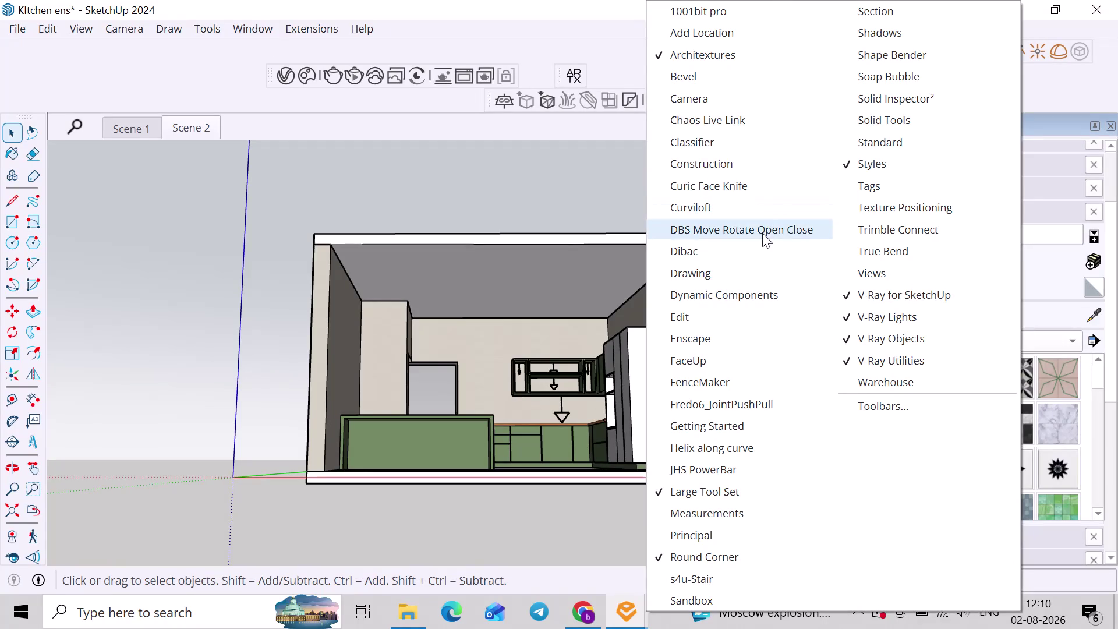
Install TNT_ClickChange2.01.rbz from Downloads through the Extension Manager, then close the manager.
click(291, 25)
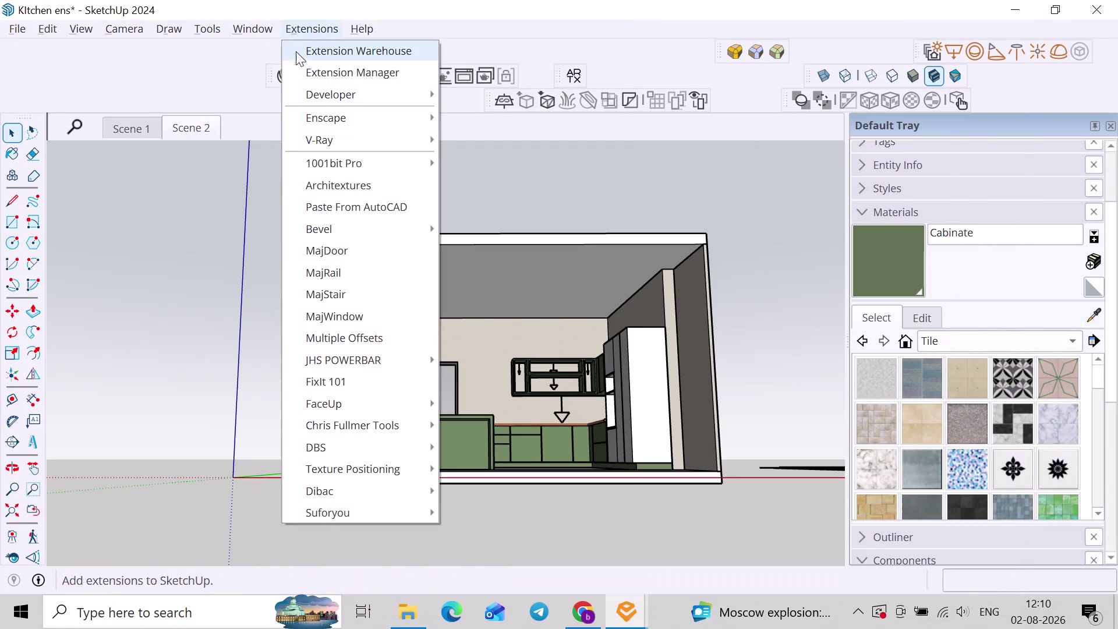
click(298, 69)
click(200, 552)
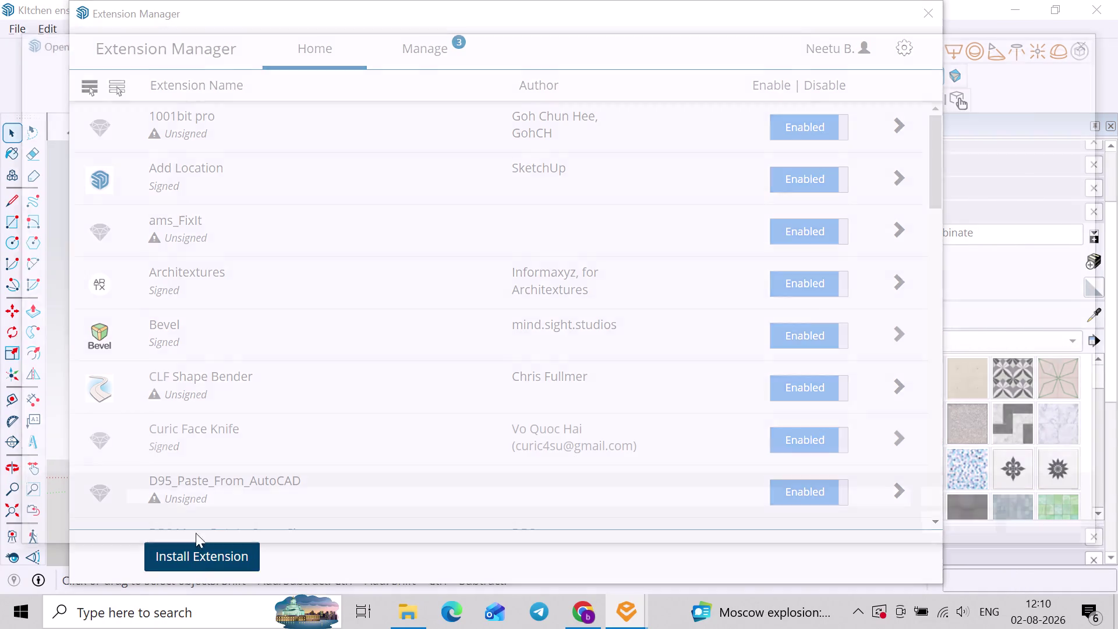
click(73, 297)
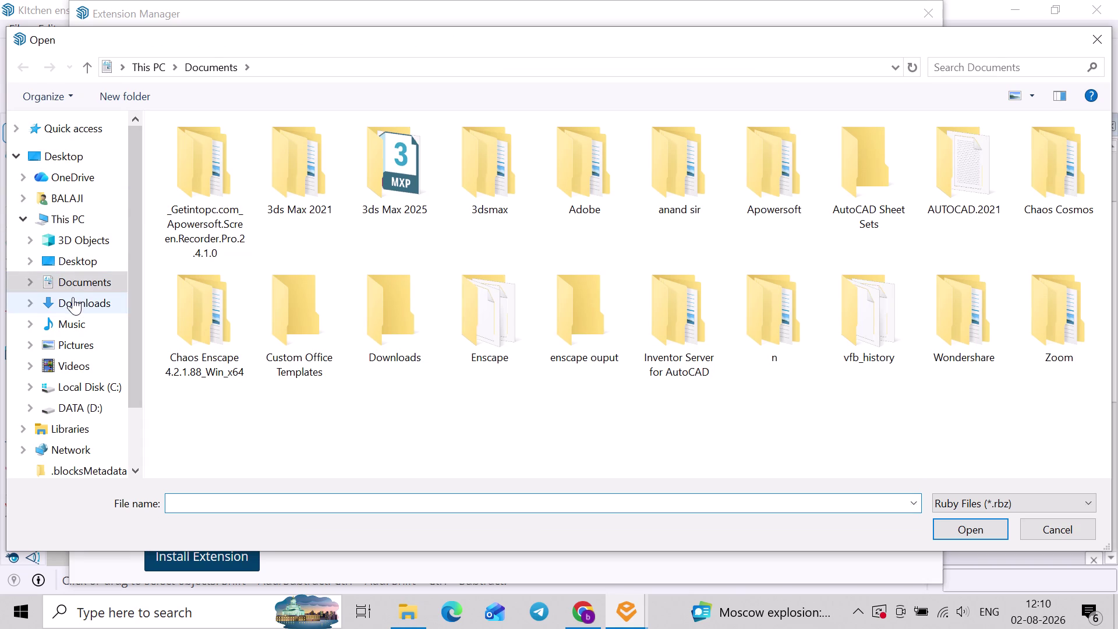
click(237, 232)
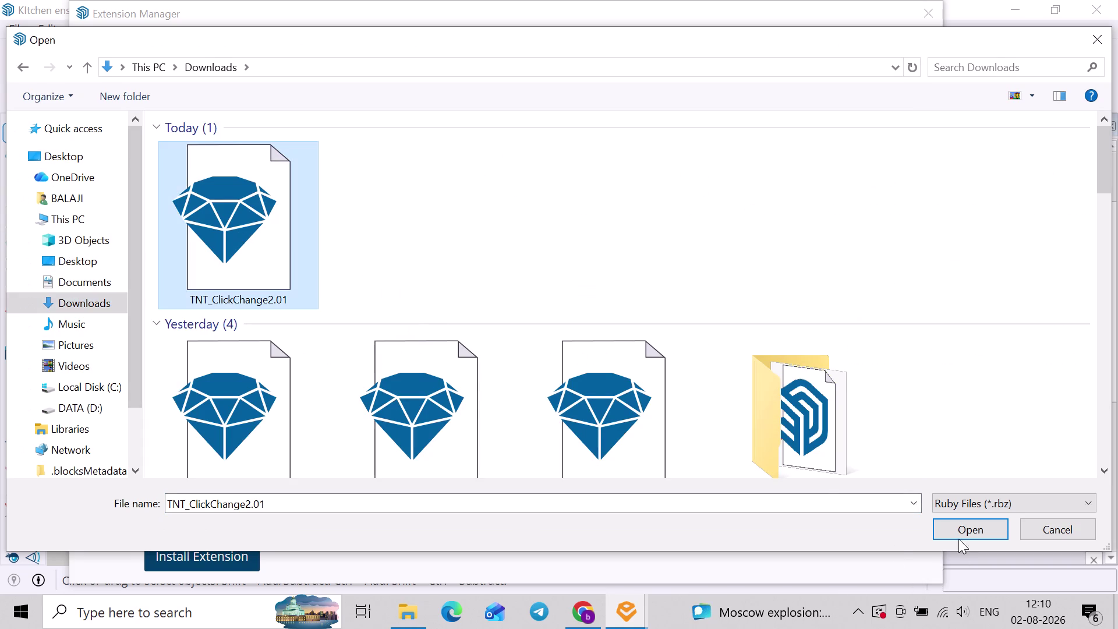
click(958, 533)
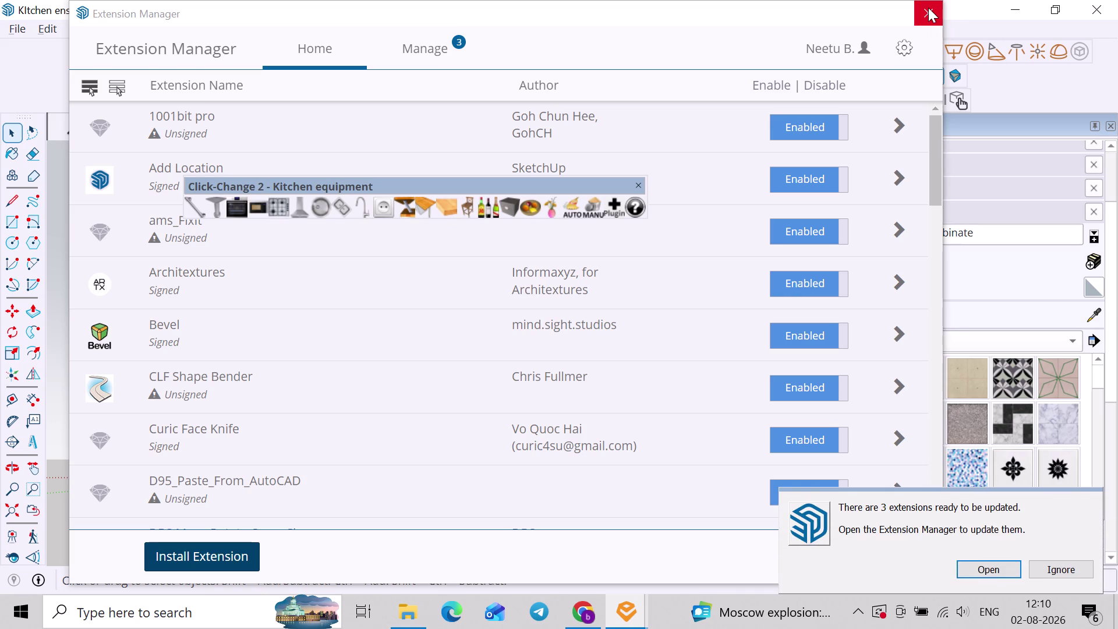
click(933, 15)
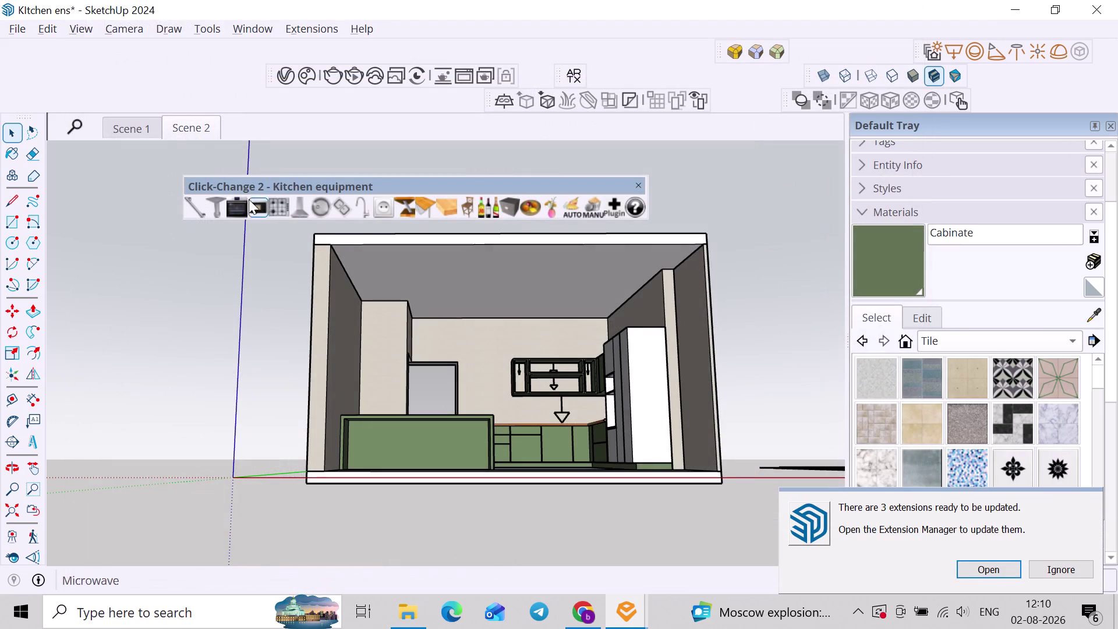
Place a Click-Change hob component onto the countertop near the window.
middle_drag(471, 349, 398, 436)
scroll(up, 3)
middle_drag(471, 420, 500, 417)
scroll(up, 3)
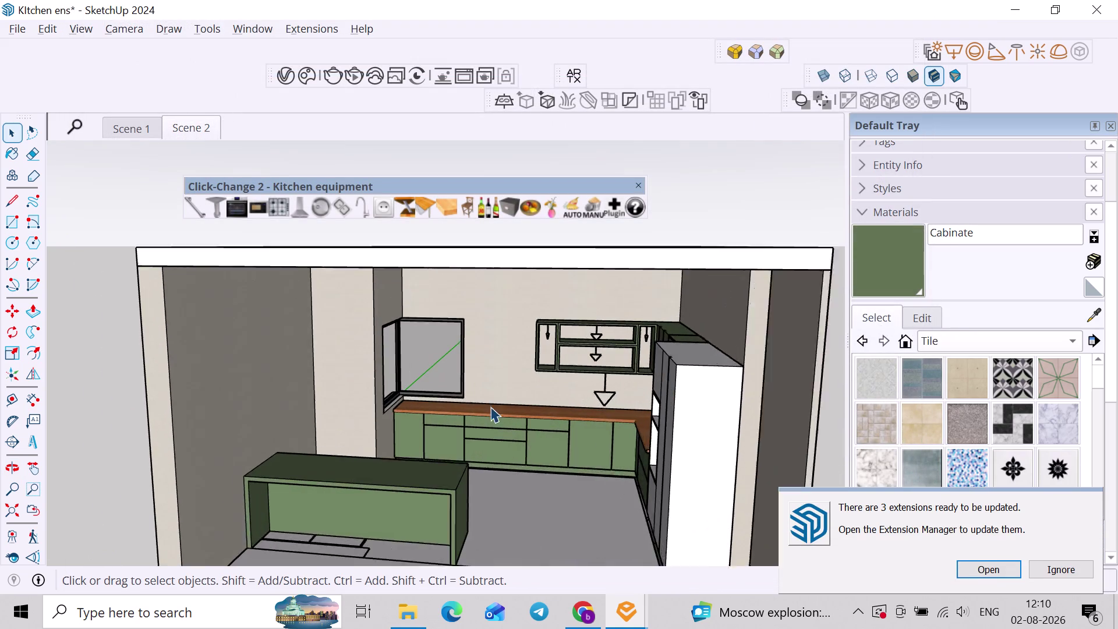
scroll(up, 3)
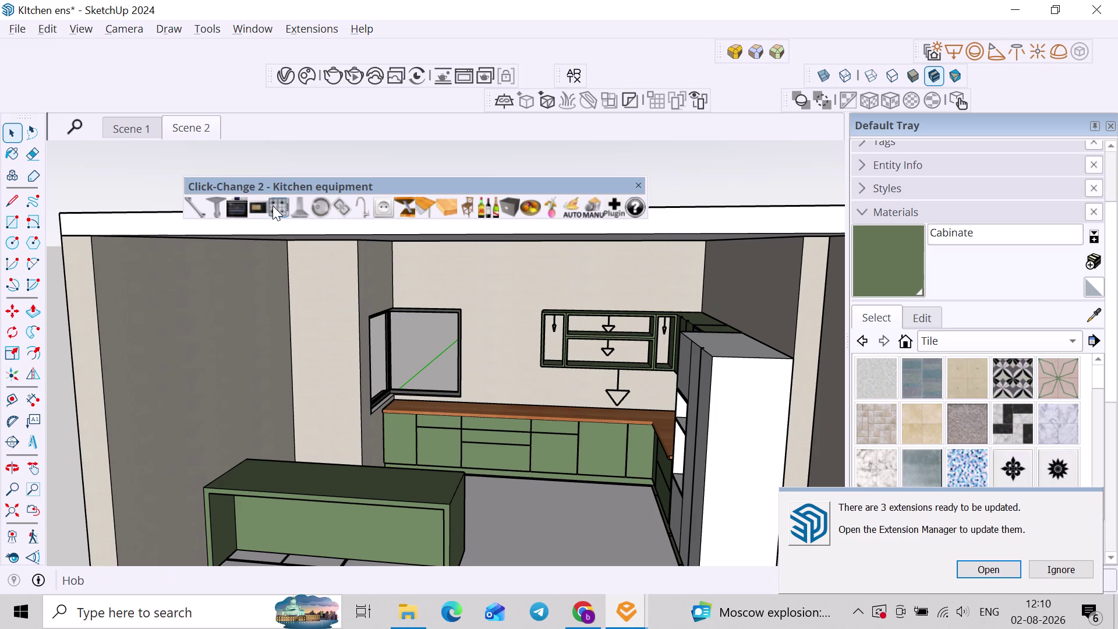
click(272, 206)
scroll(up, 3)
middle_drag(500, 413, 490, 453)
scroll(up, 3)
click(478, 413)
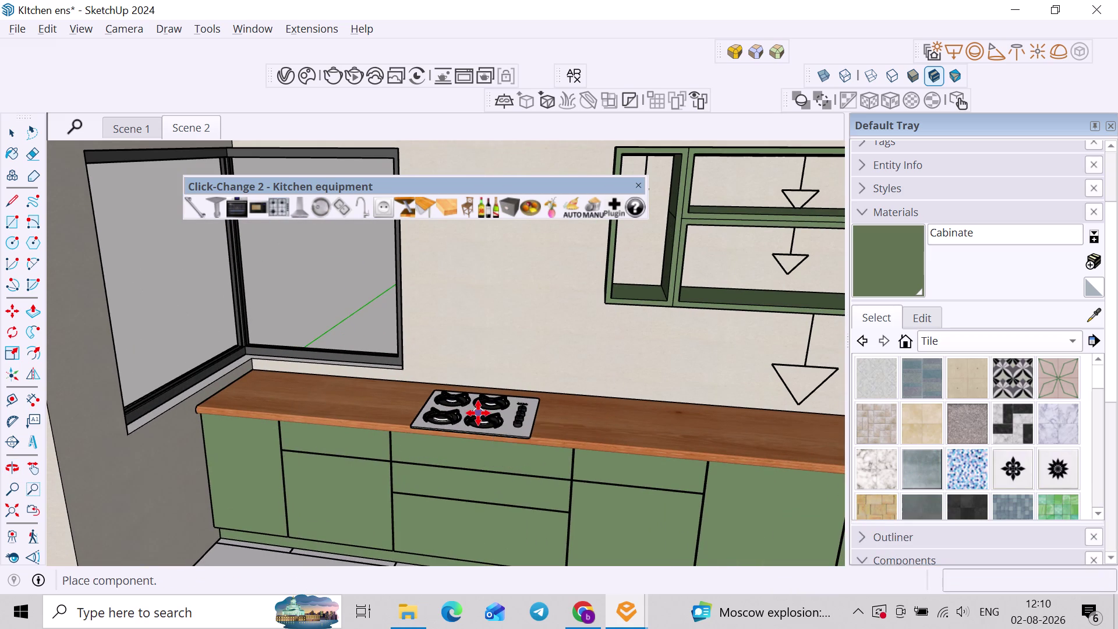
key(space)
click(283, 210)
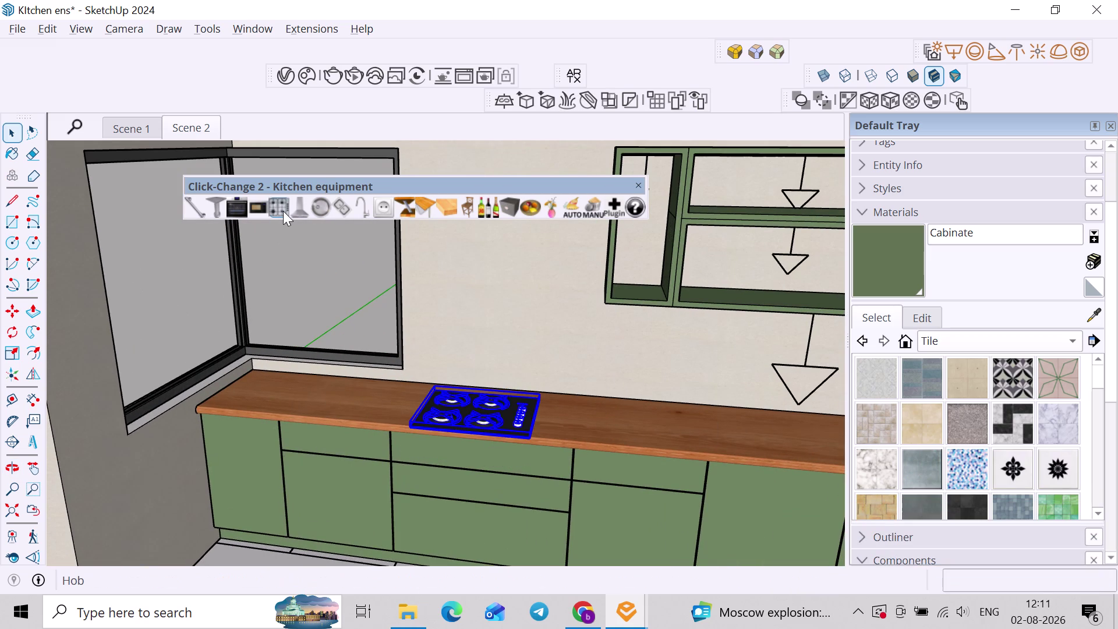
click(283, 211)
Move the hob a little further along the counter with Move (M), then deselect it.
scroll(up, 3)
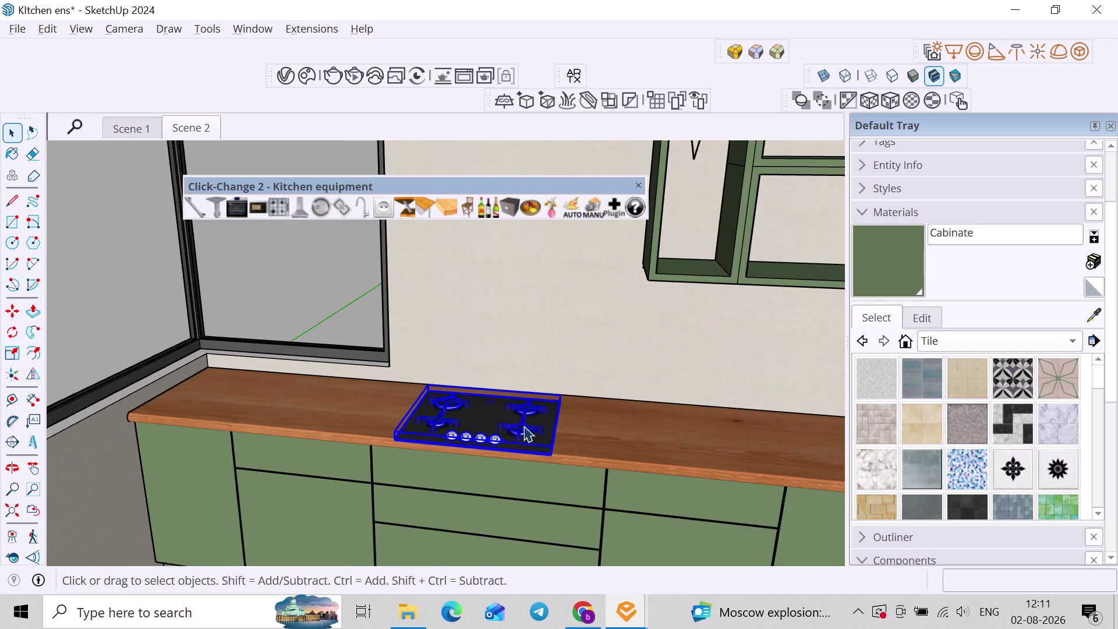
scroll(up, 3)
middle_drag(523, 431, 530, 484)
scroll(up, 3)
click(590, 446)
click(497, 435)
key(m)
click(497, 434)
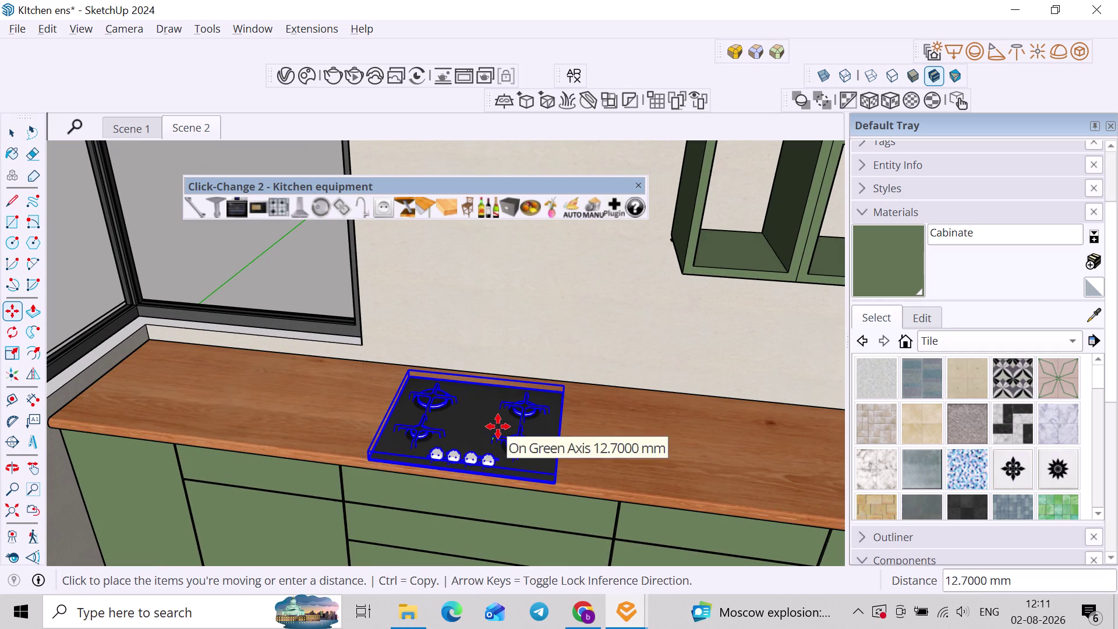
click(499, 425)
key(space)
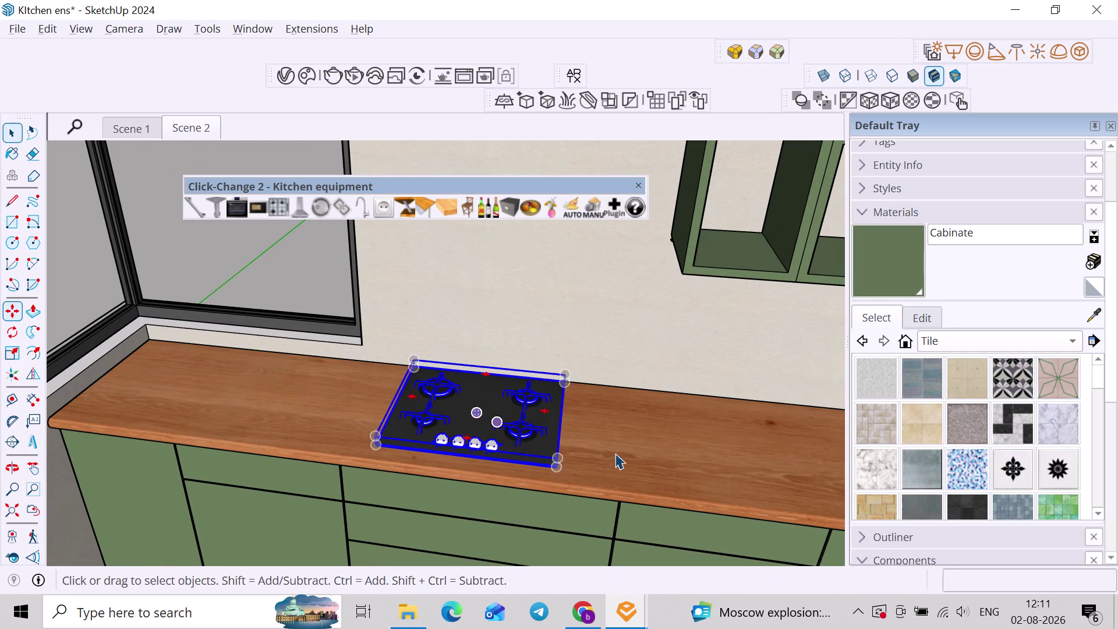
click(626, 456)
Return to the Scene 2 view and orbit around the kitchen.
scroll(down, 3)
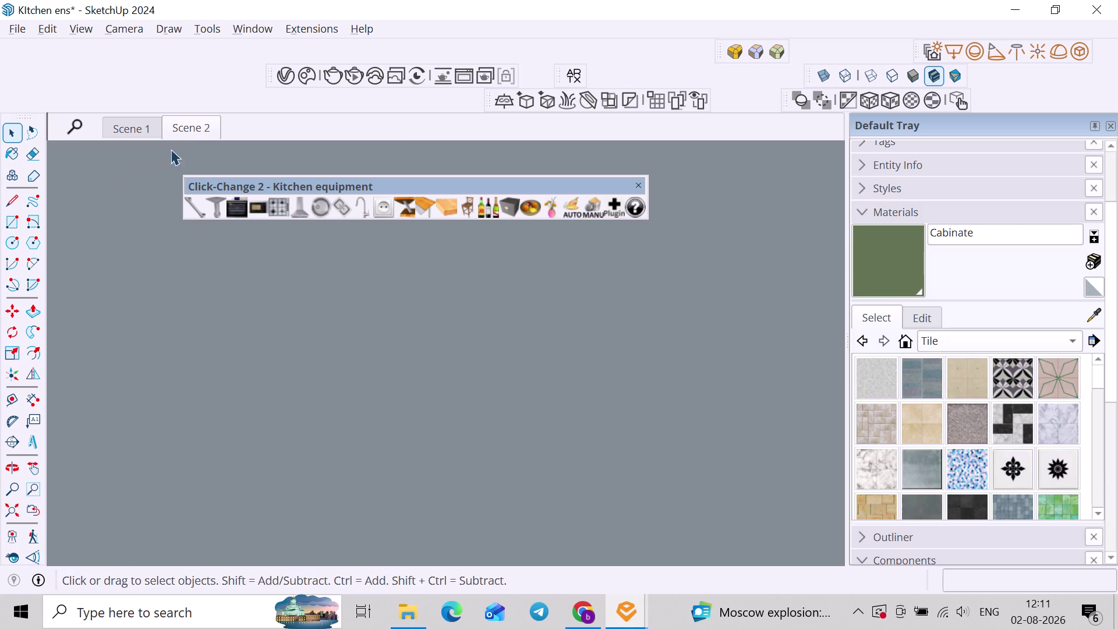
click(182, 144)
click(196, 137)
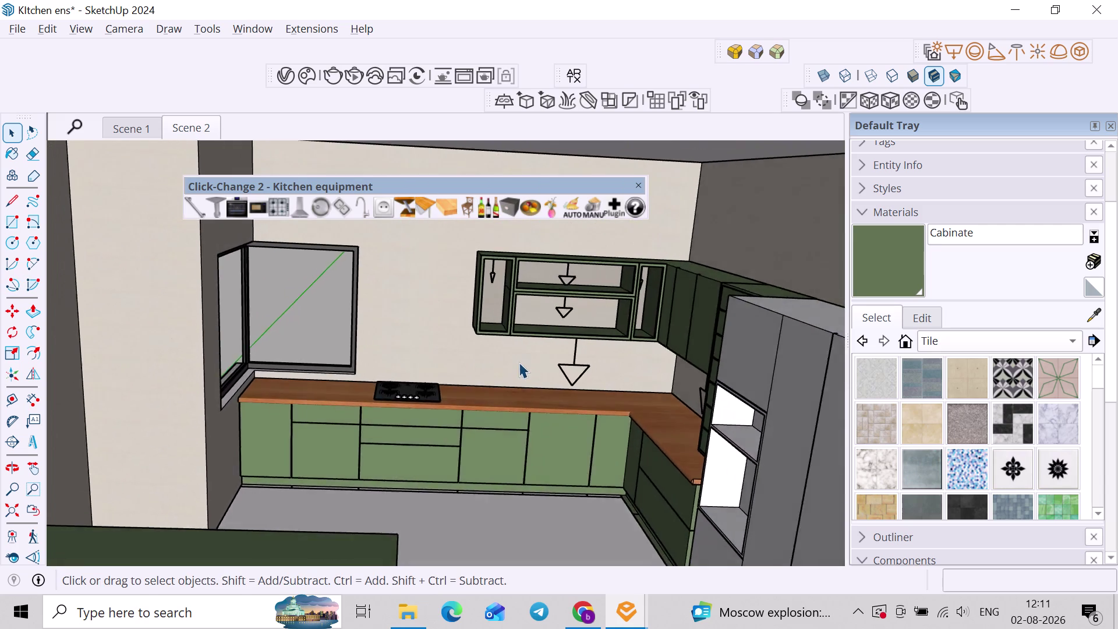
click(820, 414)
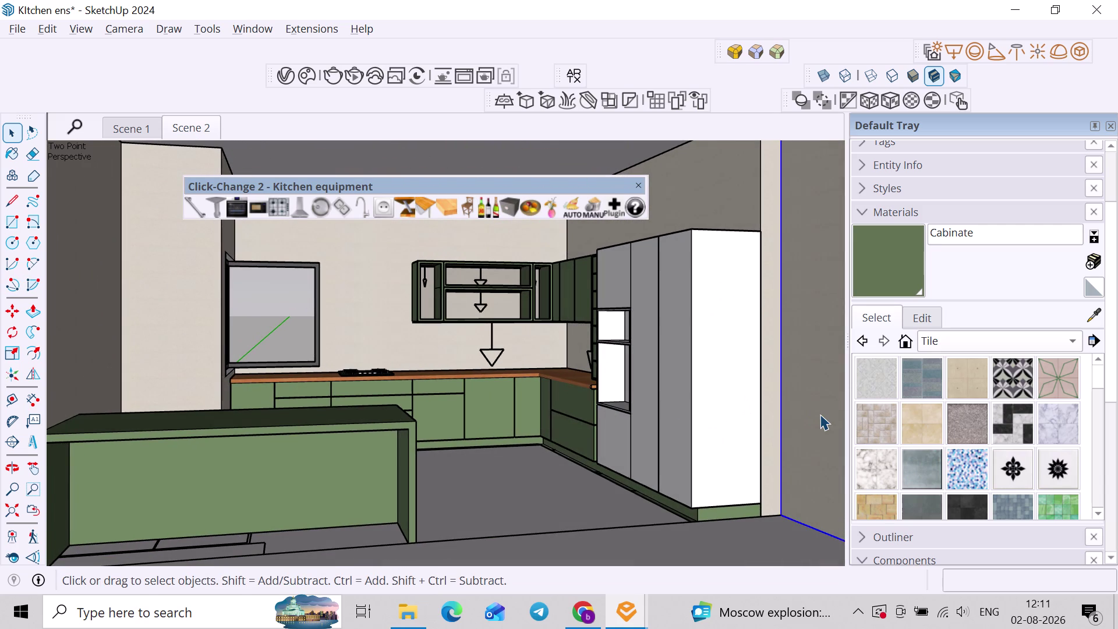
scroll(down, 3)
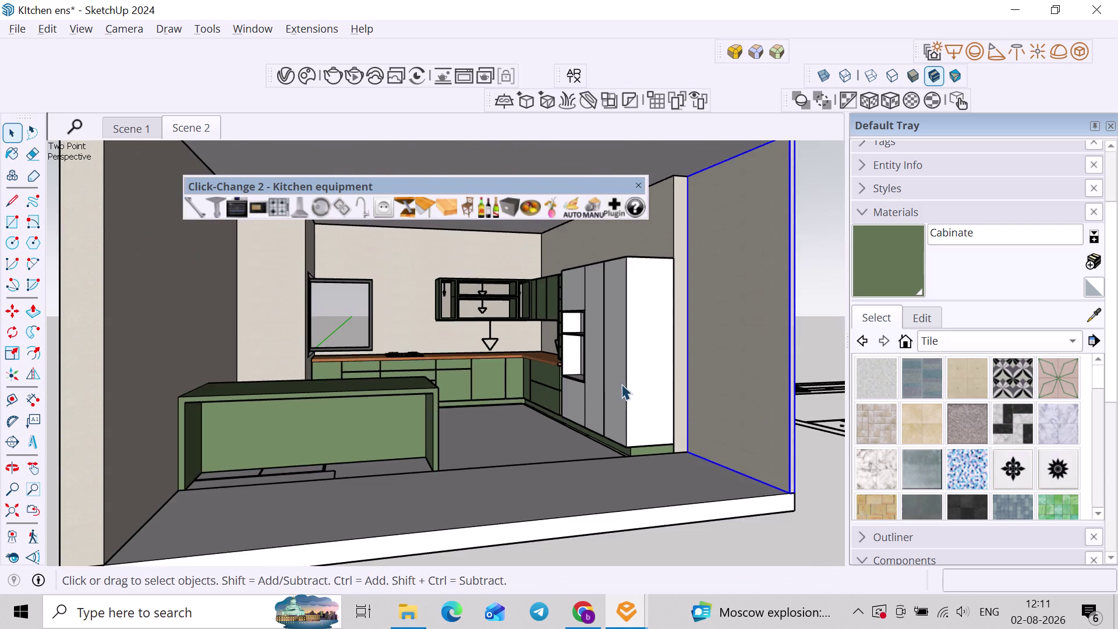
scroll(down, 3)
click(761, 413)
scroll(down, 3)
middle_drag(768, 460, 761, 478)
click(772, 476)
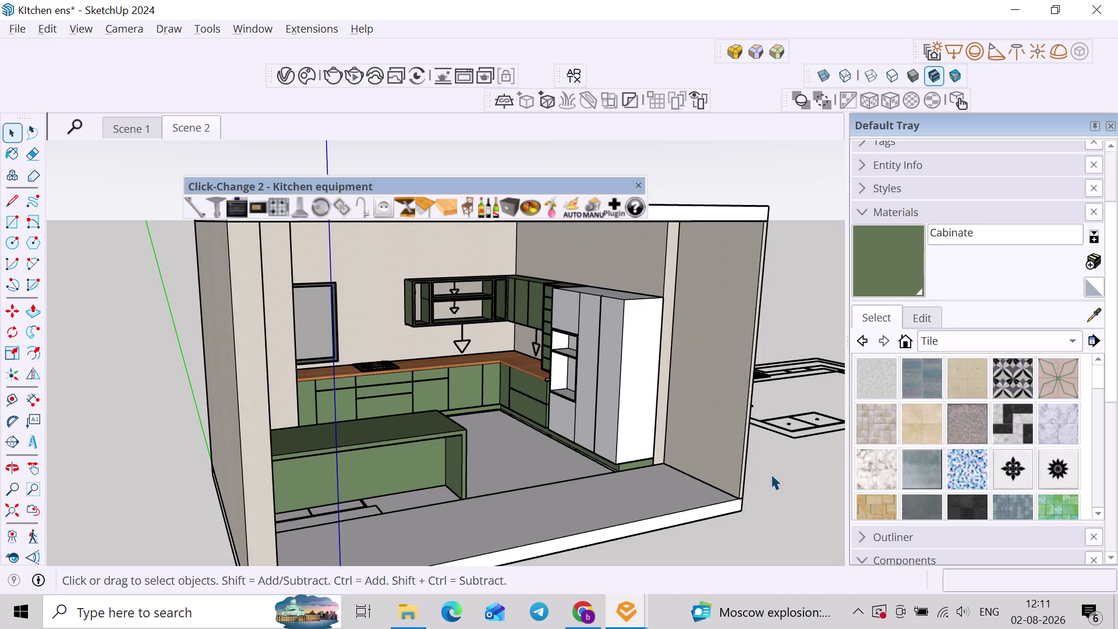
Orbit around the whole kitchen, check the reference photo, and switch back to SketchUp.
scroll(down, 3)
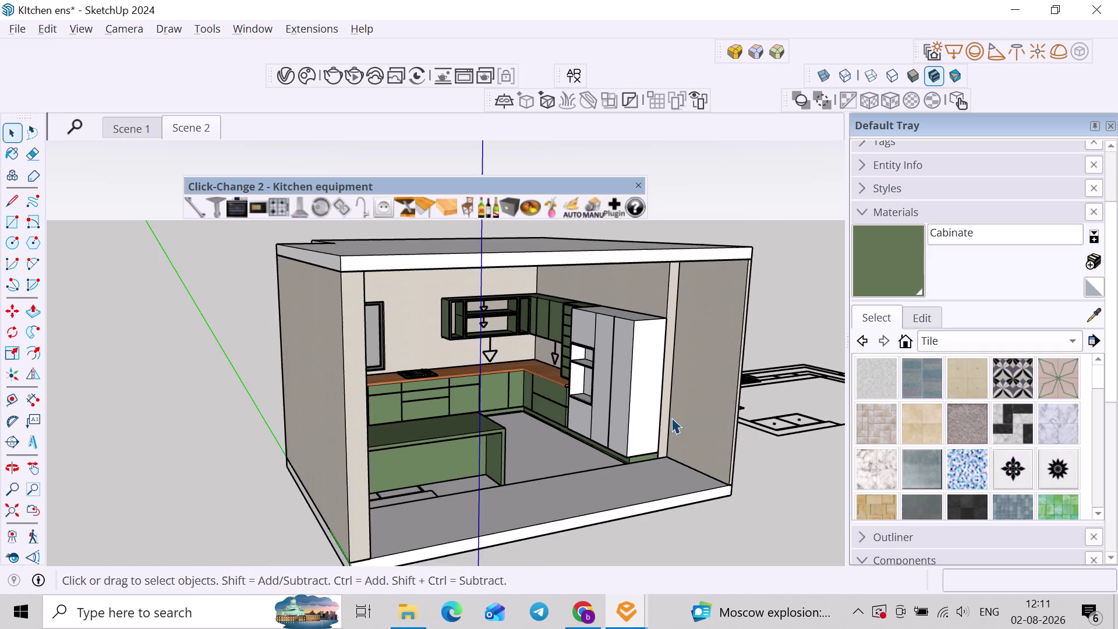
middle_drag(657, 408, 600, 382)
scroll(up, 3)
middle_drag(629, 384, 571, 383)
middle_drag(571, 375, 632, 421)
middle_drag(632, 425, 565, 416)
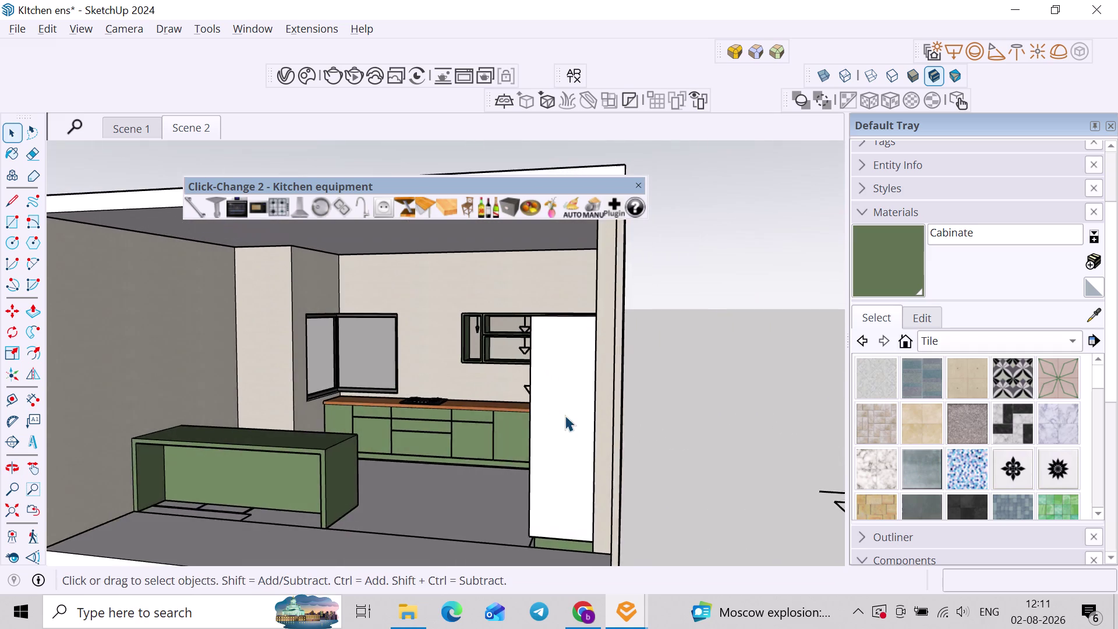
scroll(up, 3)
middle_drag(563, 418, 655, 465)
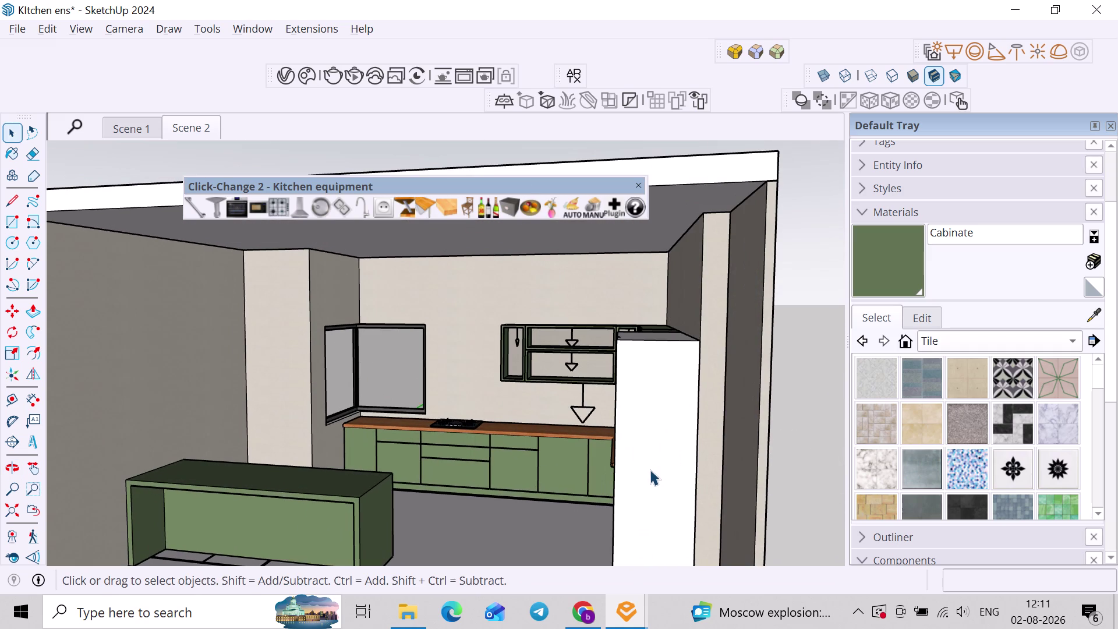
key(alt+Tab)
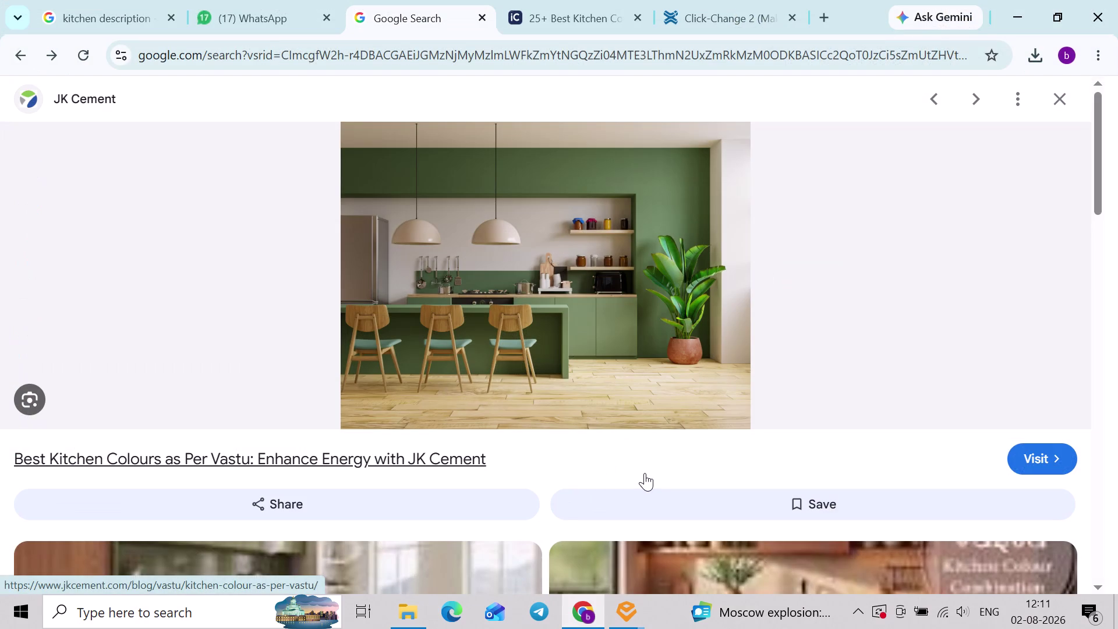
key(alt+Tab)
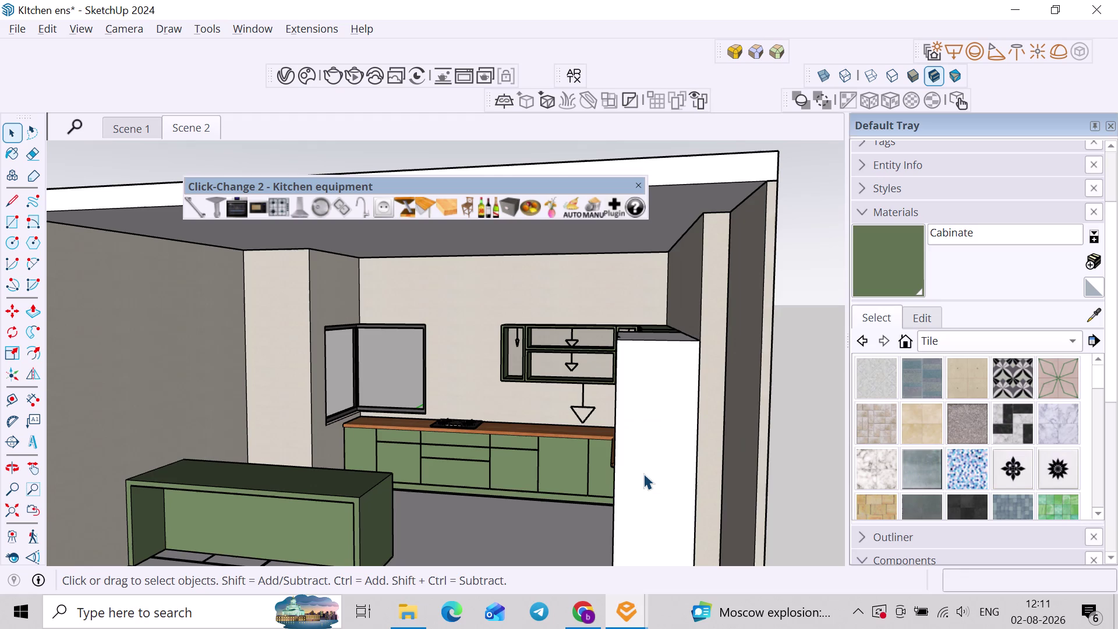
Orbit to face the kitchen's back wall and select the room enclosure.
middle_click(640, 475)
scroll(down, 3)
middle_drag(638, 476, 682, 456)
scroll(up, 3)
middle_drag(655, 458, 663, 452)
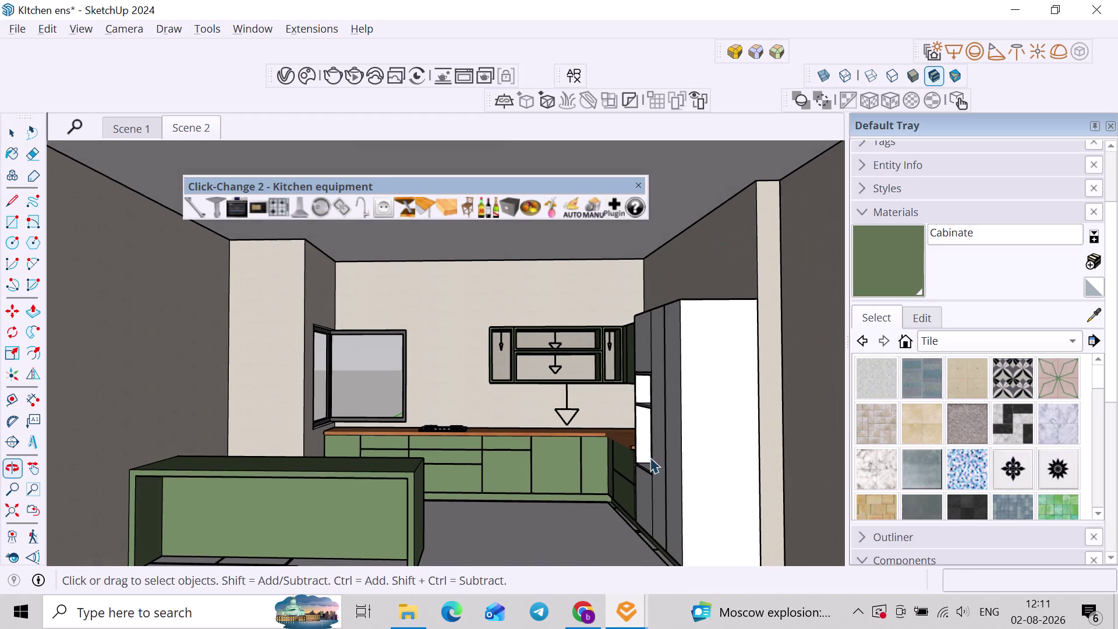
click(197, 374)
middle_drag(197, 374, 225, 374)
scroll(up, 3)
scroll(down, 3)
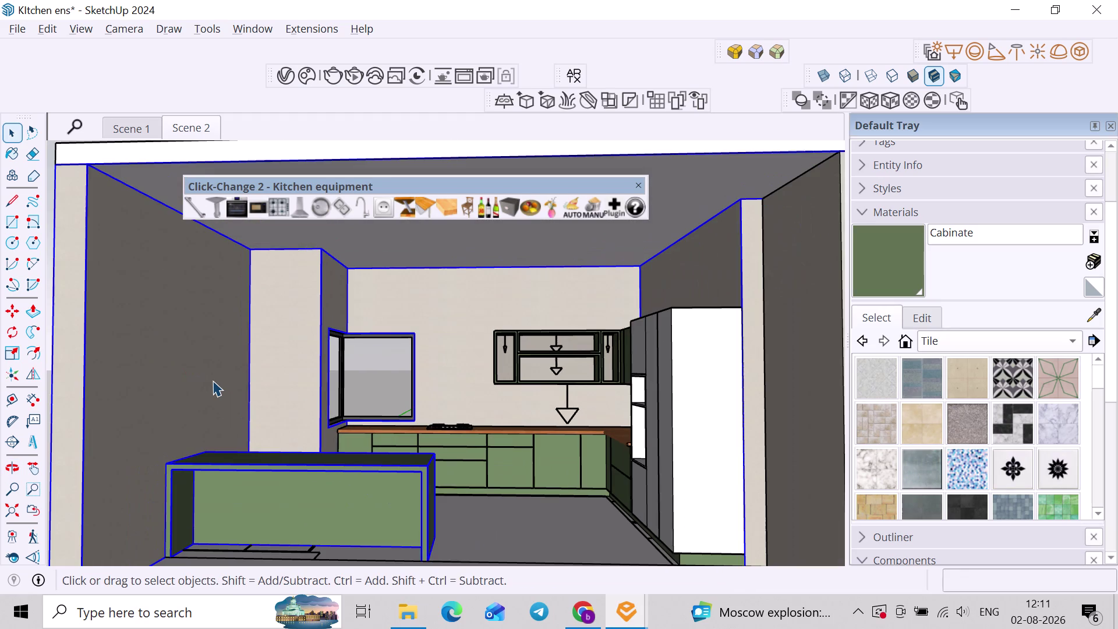
Dock the Click-Change toolbar out of the way and open the V-Ray Asset Editor.
drag(335, 189, 341, 162)
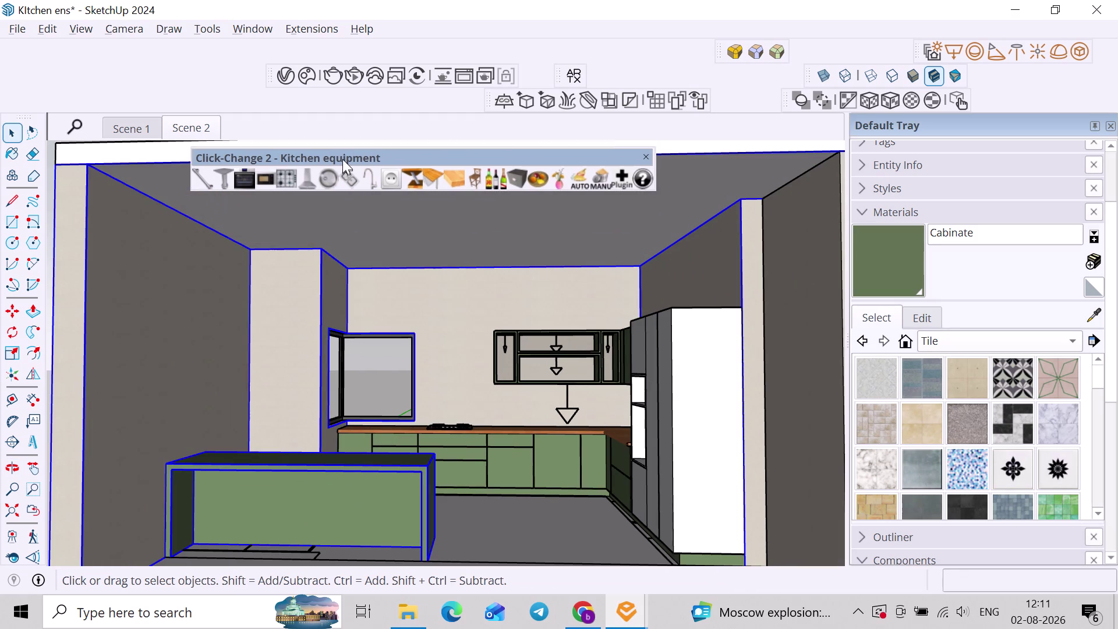
drag(342, 162, 314, 93)
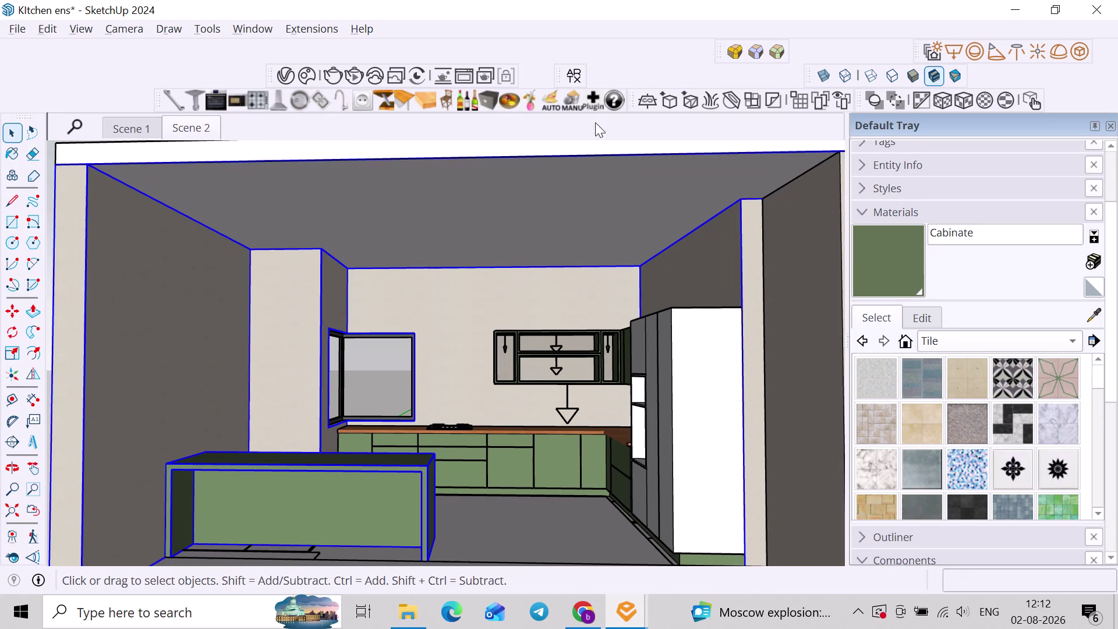
click(293, 74)
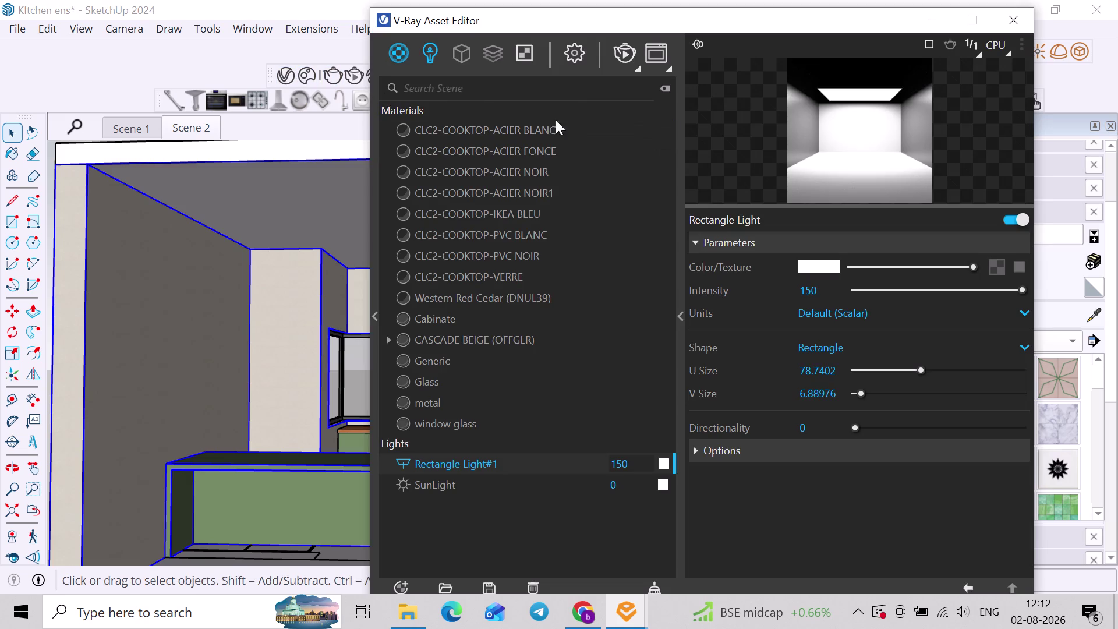
Set the V-Ray SunLight intensity to 1 in the Asset Editor's lights list.
click(427, 68)
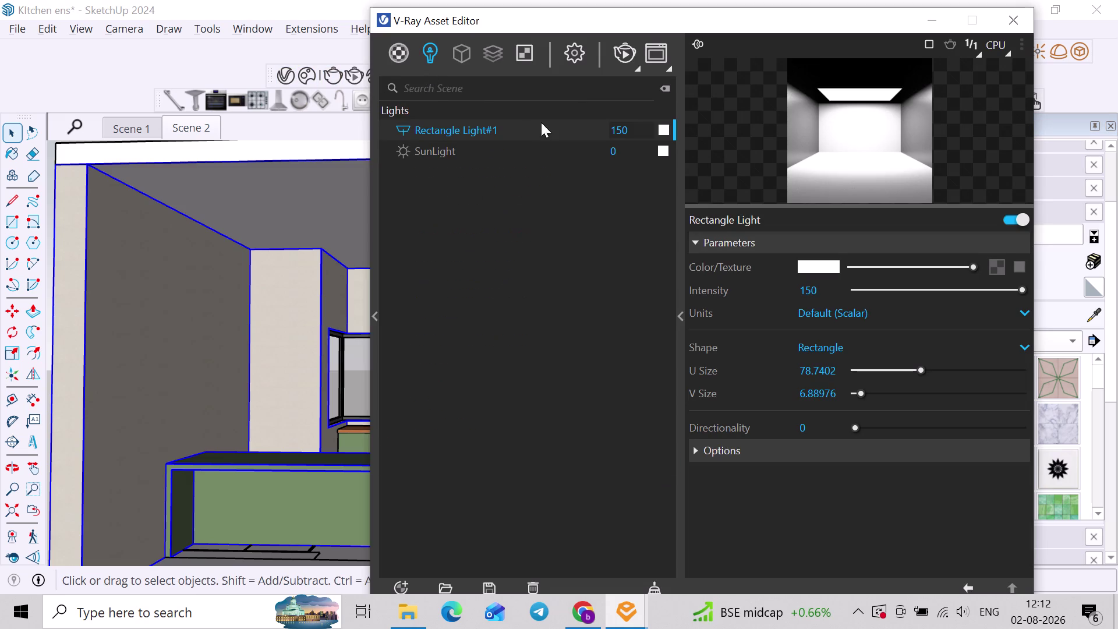
drag(637, 152, 605, 155)
key(1)
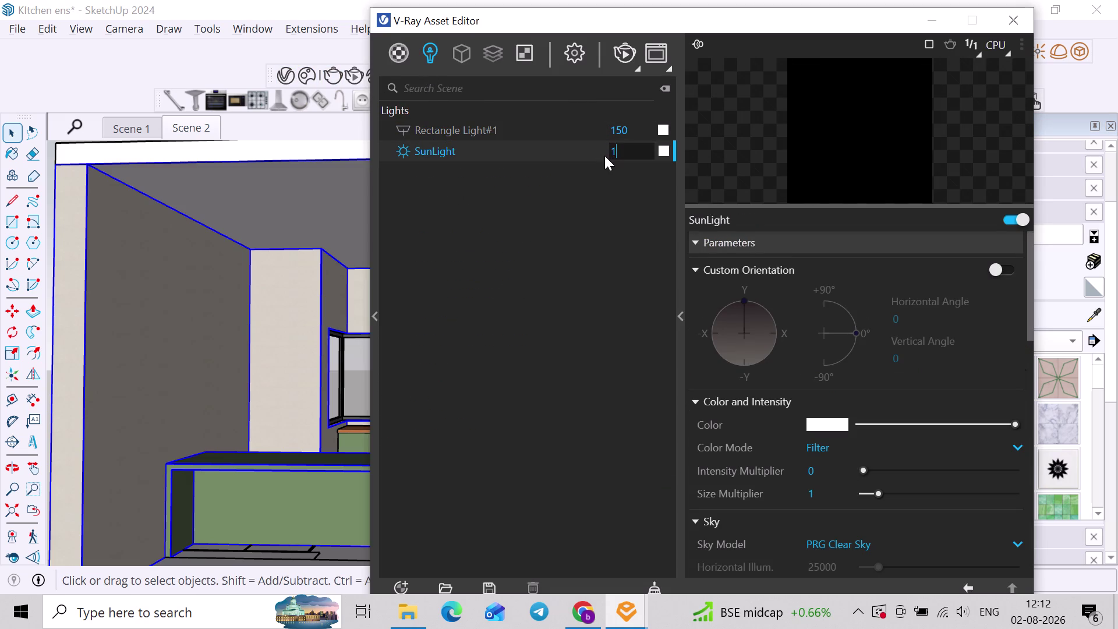
key(Return)
Run and stop an interactive test render, then close the Frame Buffer and Asset Editor.
click(625, 62)
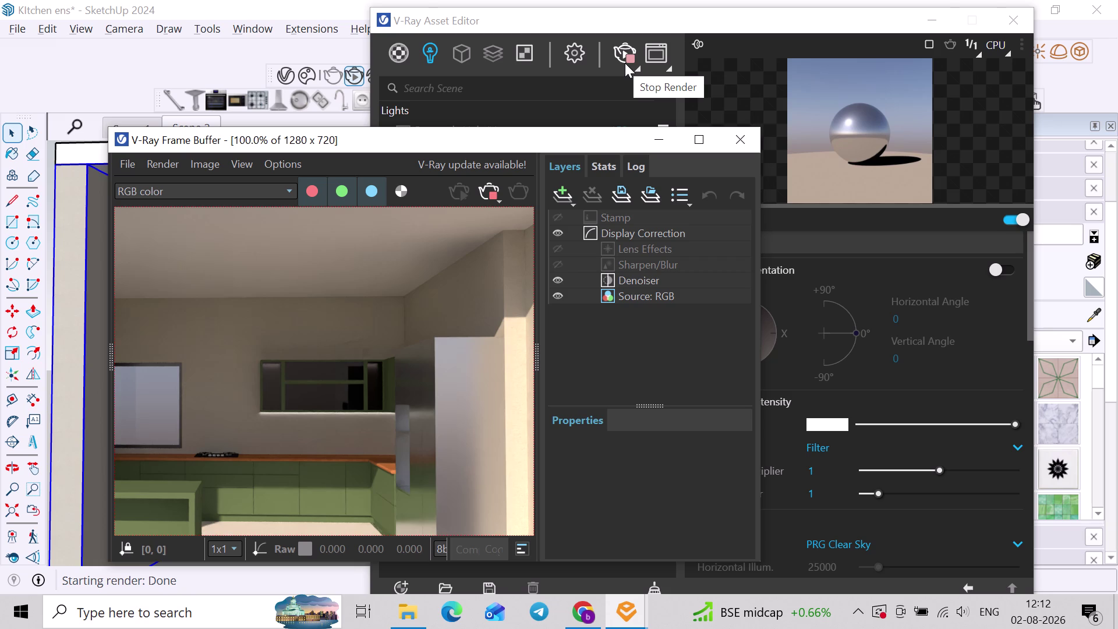
click(491, 195)
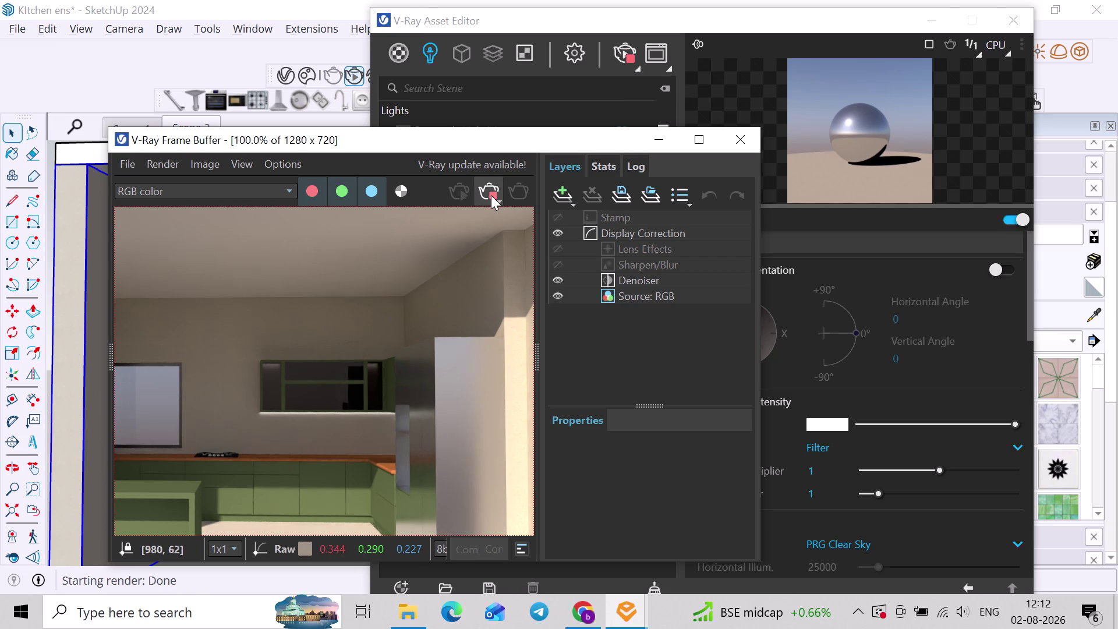
click(746, 136)
scroll(down, 3)
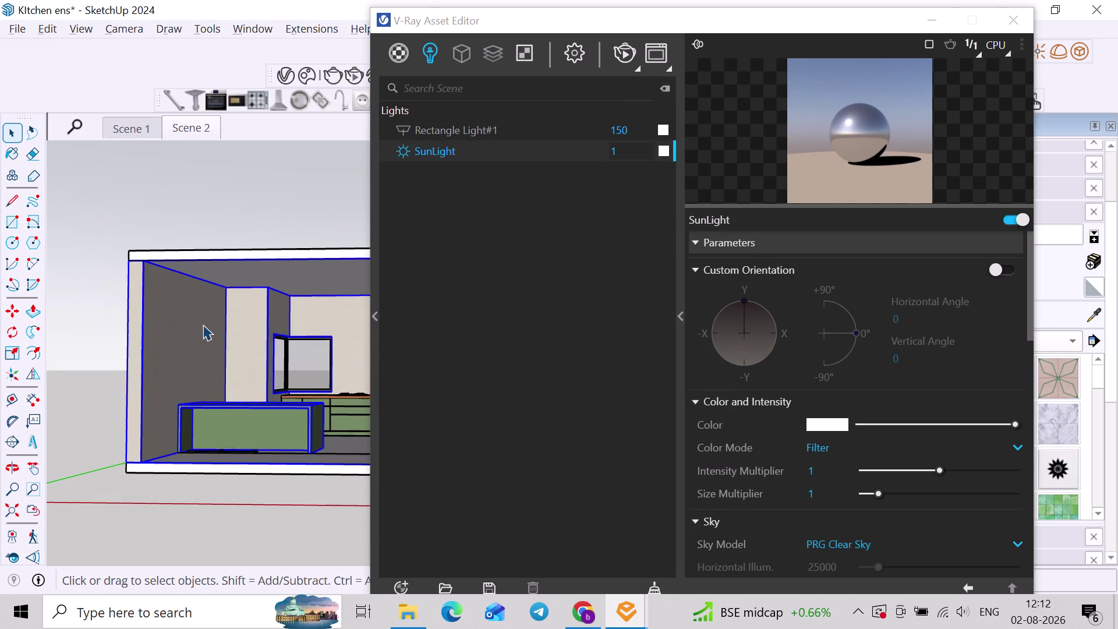
click(173, 198)
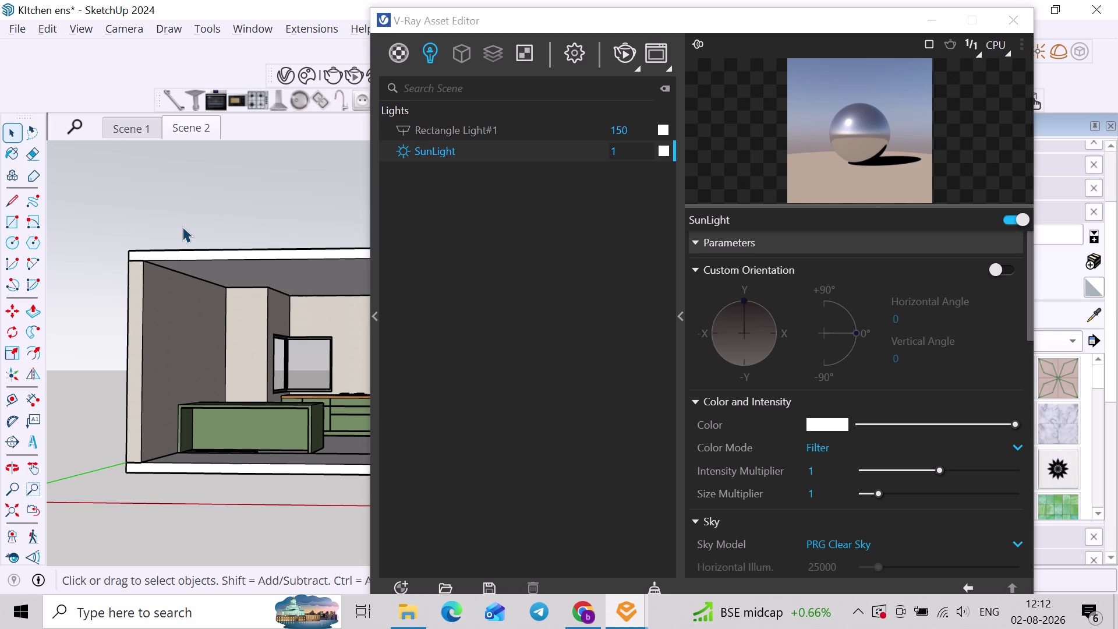
click(1015, 27)
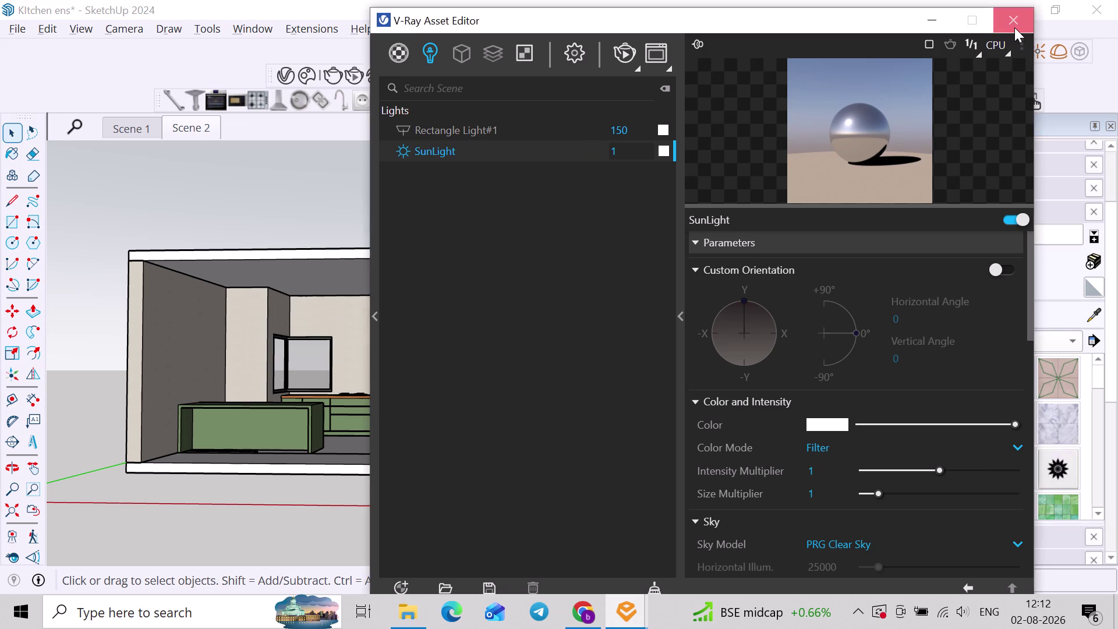
click(623, 269)
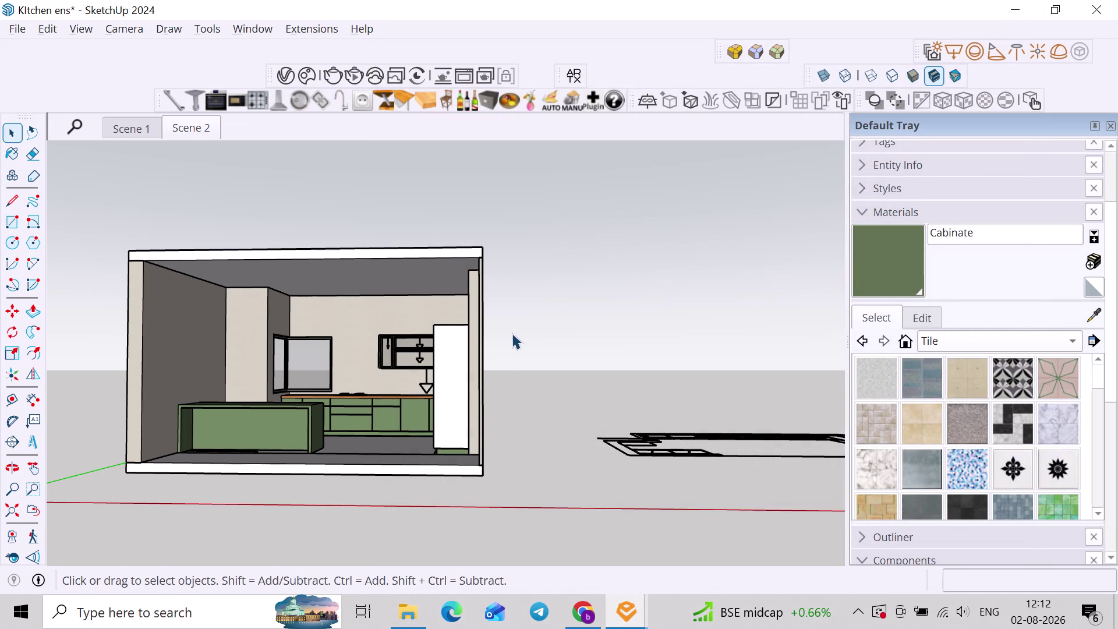
Orbit around the kitchen interior and clear the side-wall selection.
middle_drag(512, 334, 584, 327)
scroll(up, 3)
middle_drag(539, 342, 664, 361)
middle_drag(664, 367, 587, 379)
scroll(up, 3)
middle_drag(677, 373, 689, 365)
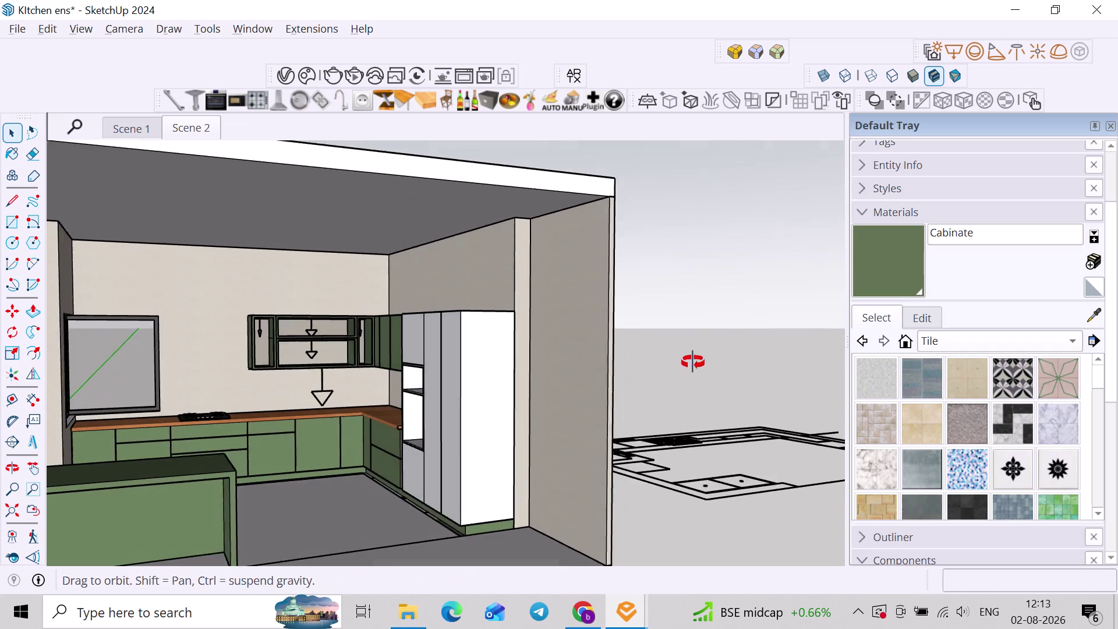
middle_drag(688, 365, 695, 361)
scroll(down, 3)
middle_drag(695, 359, 644, 372)
click(599, 370)
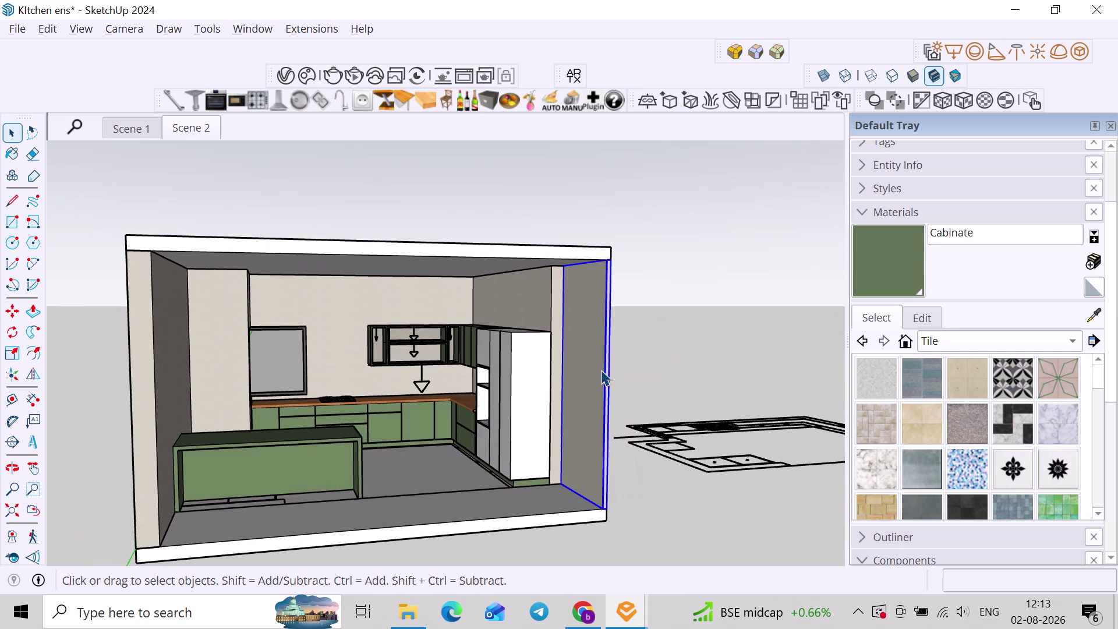
key(Delete)
Restore the Scene 2 view, shift it slightly across the kitchen, and start an interactive render.
click(178, 135)
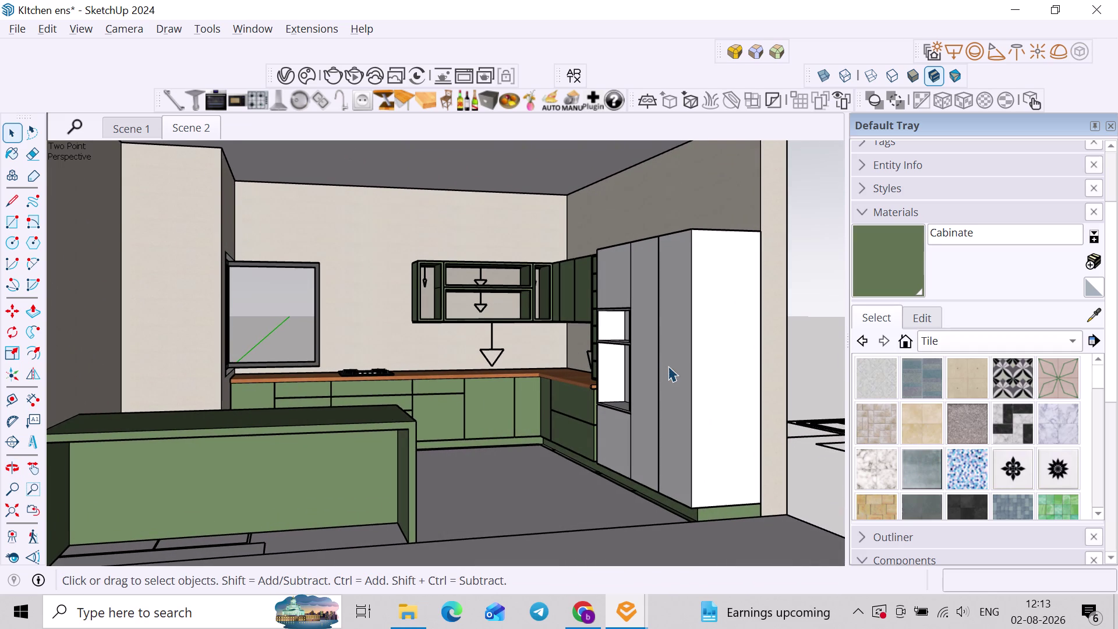
middle_drag(669, 369, 726, 369)
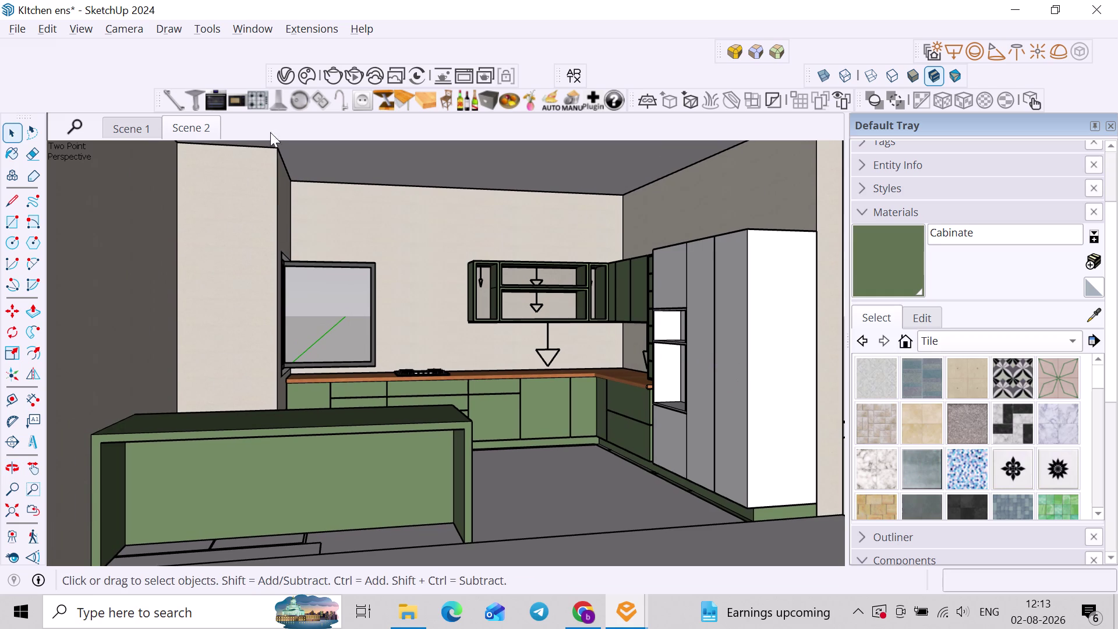
click(350, 80)
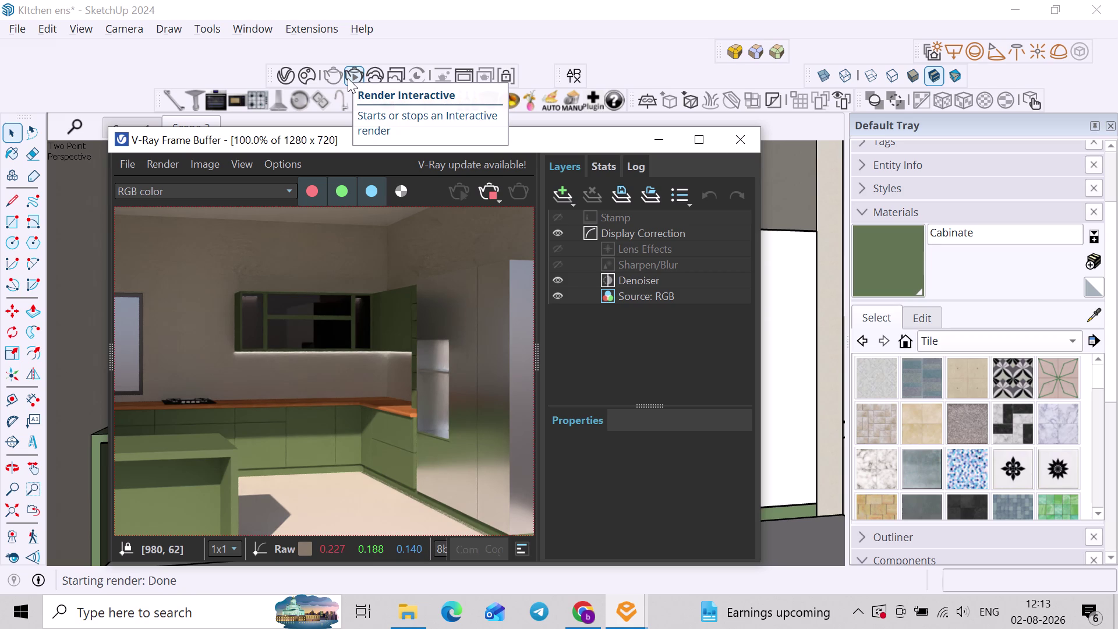
Let the V-Ray Frame Buffer refine the sunlit kitchen render through its early grainy passes.
scroll(down, 3)
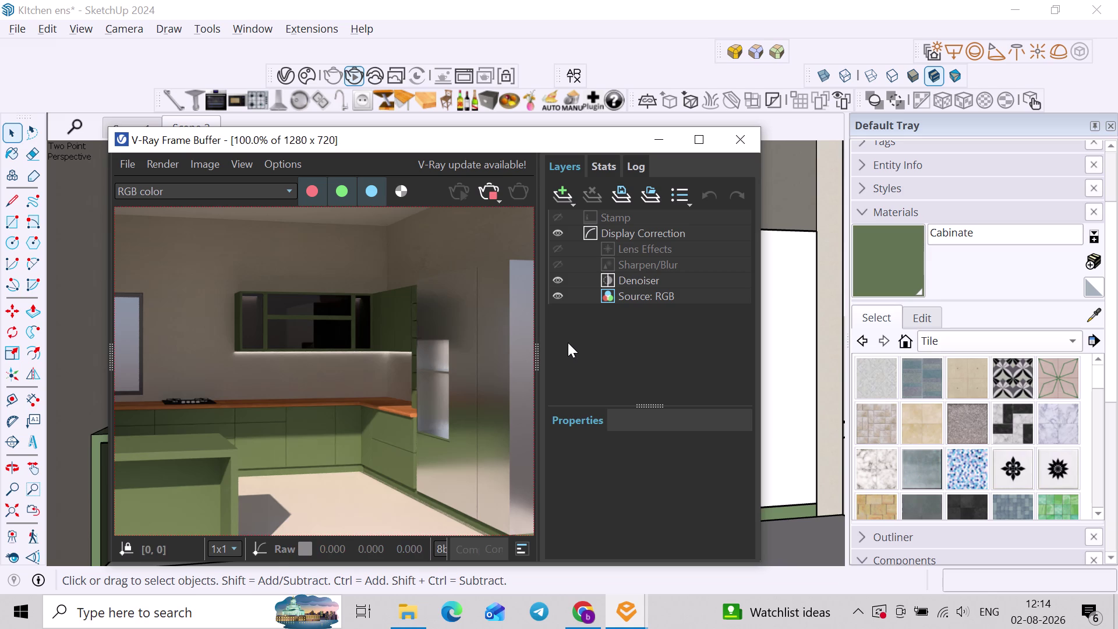
scroll(down, 3)
scroll(up, 3)
scroll(up, 3)
scroll(down, 3)
scroll(down, 3)
scroll(up, 3)
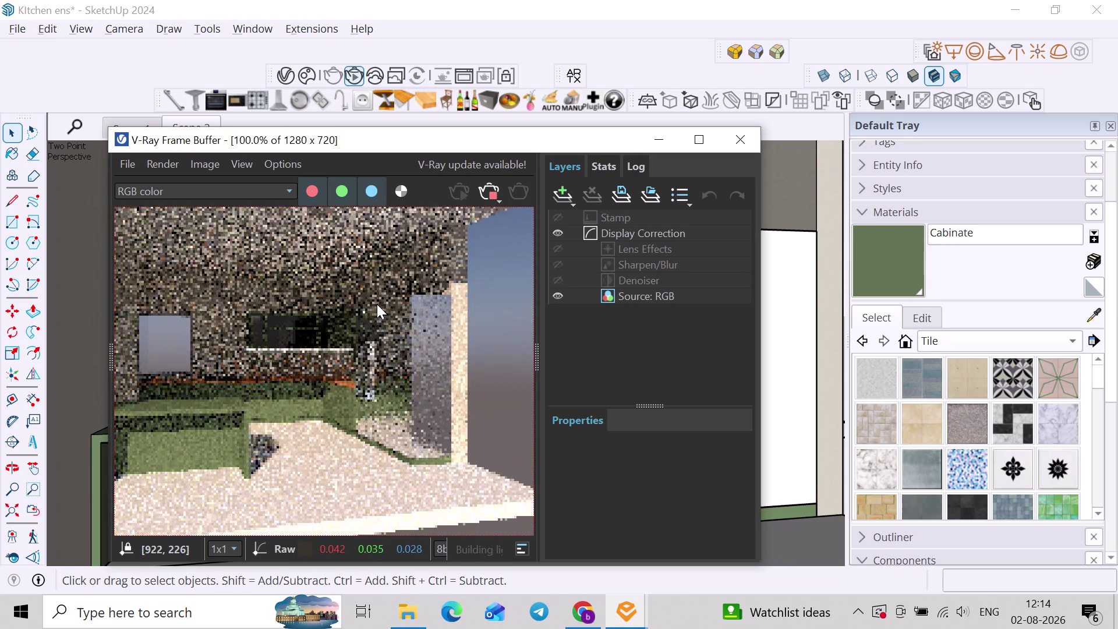